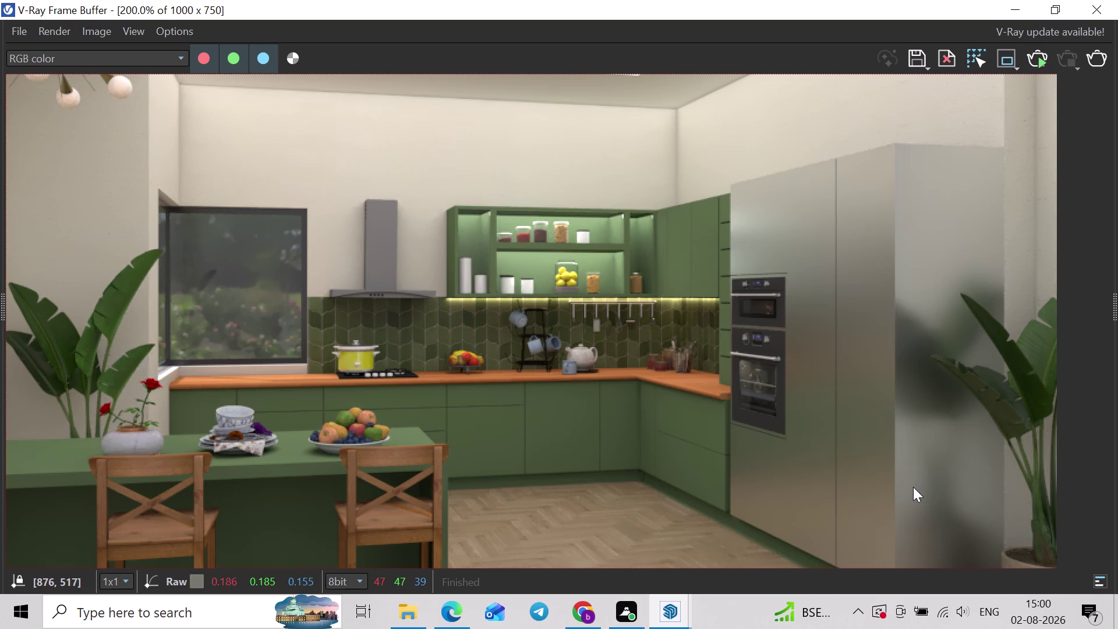
Zoom the frame buffer from 200% to 100% to see the whole kitchen render.
scroll(down, 3)
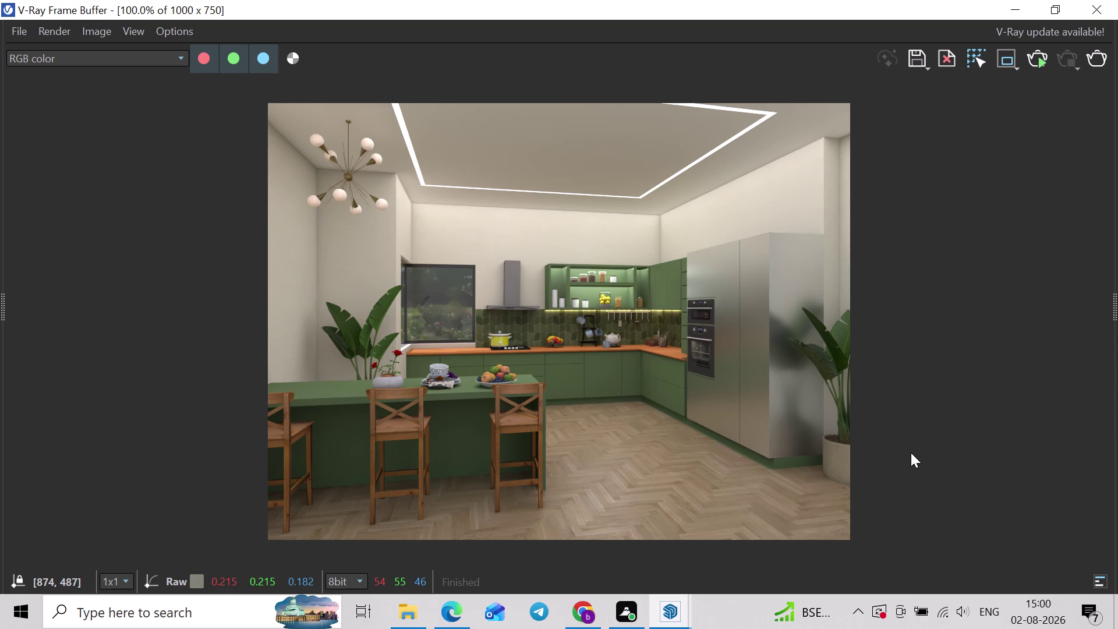